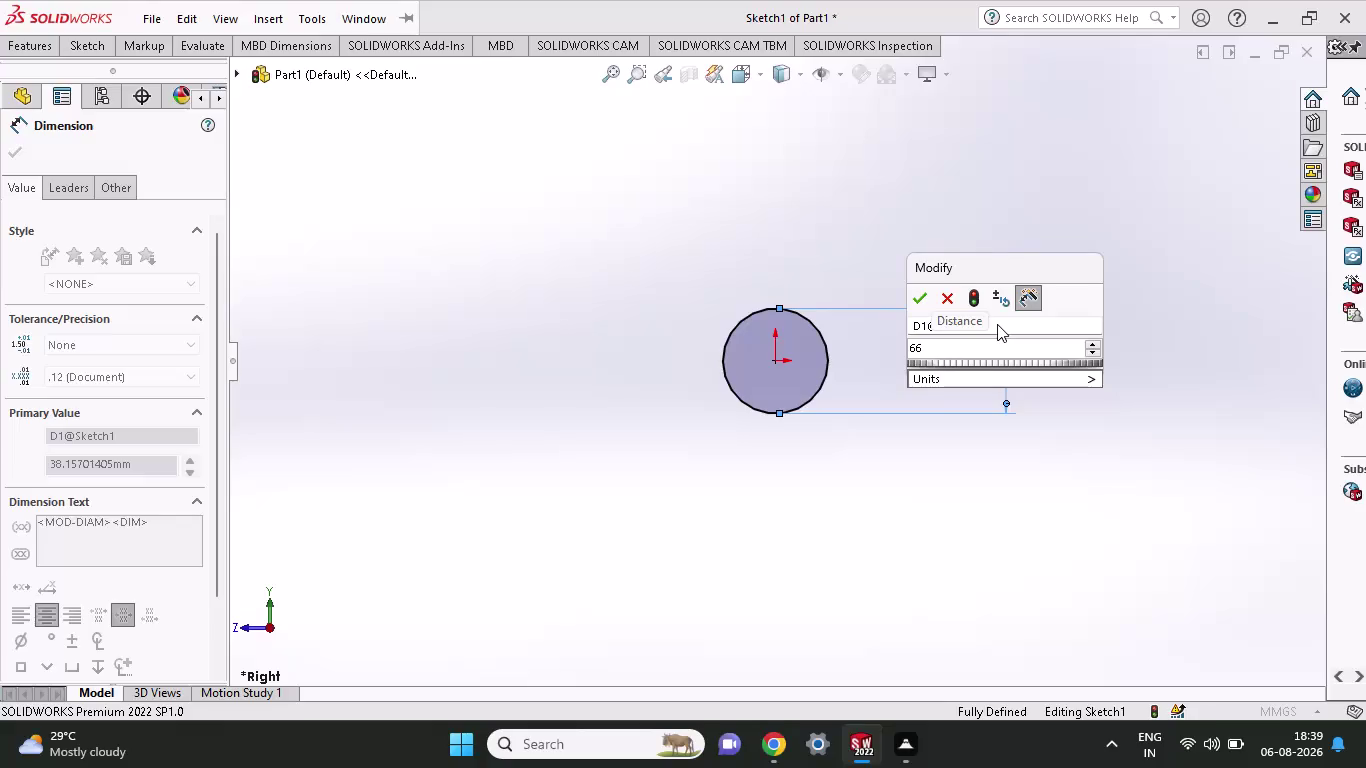
Change the circle's diameter dimension to 60 mm, accept it, and close the dimension.
key(BackSpace)
key(0)
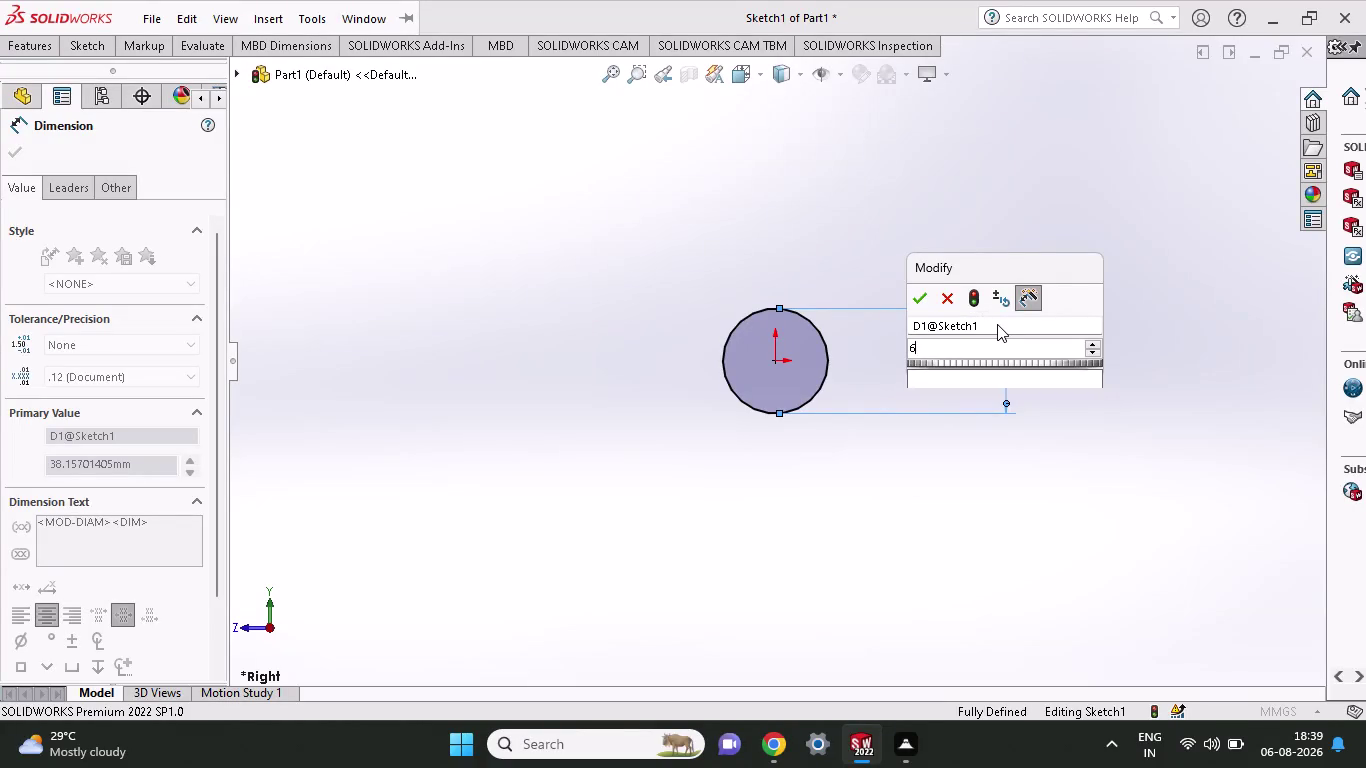
click(910, 294)
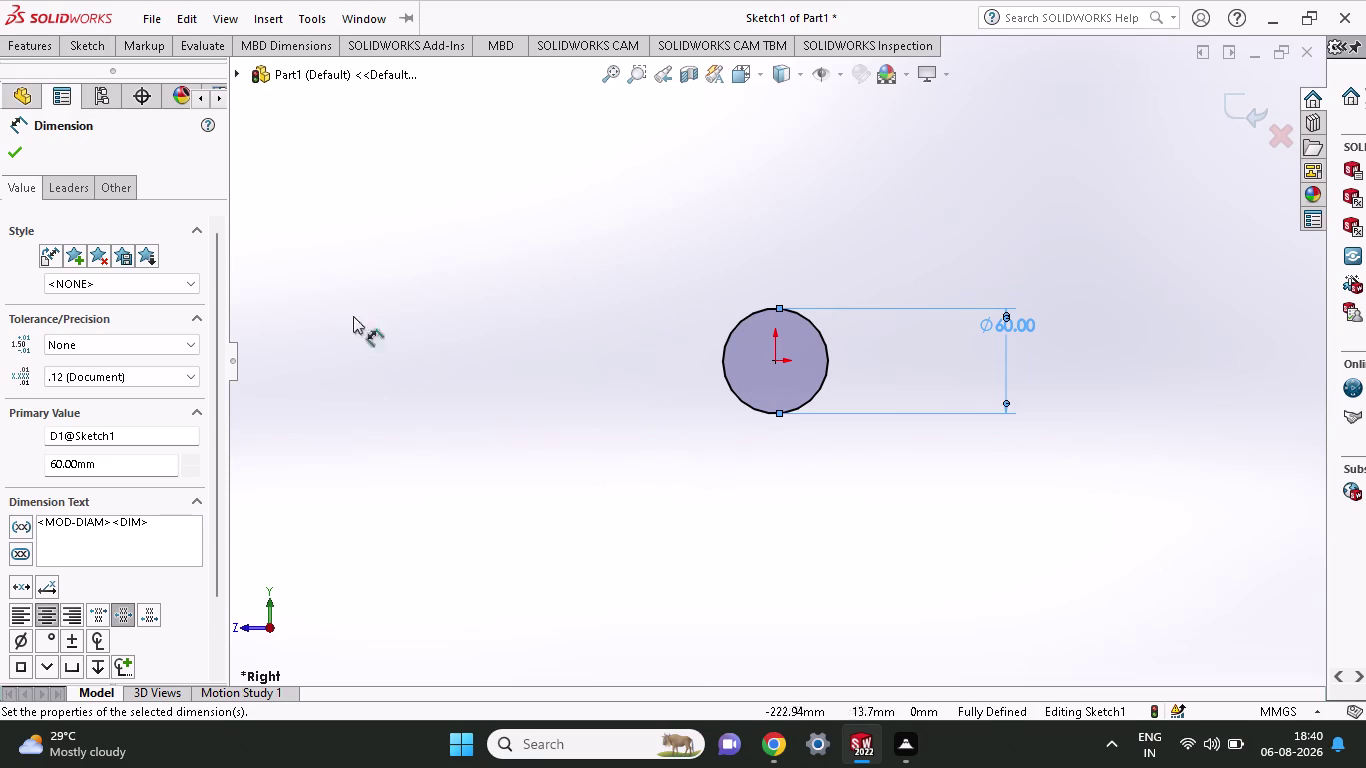
click(23, 151)
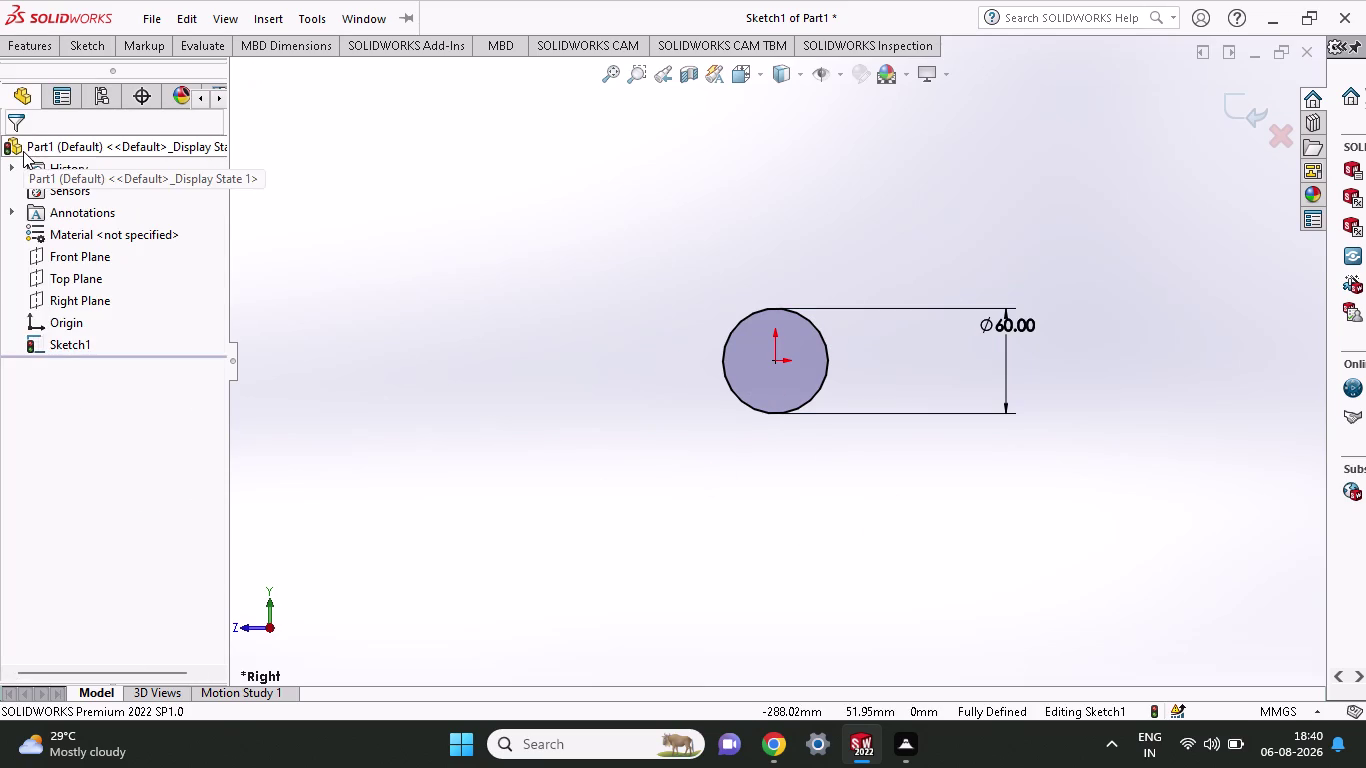
Orbit and zoom the view to see the 60 mm circle from an angle.
middle_drag(661, 338, 741, 435)
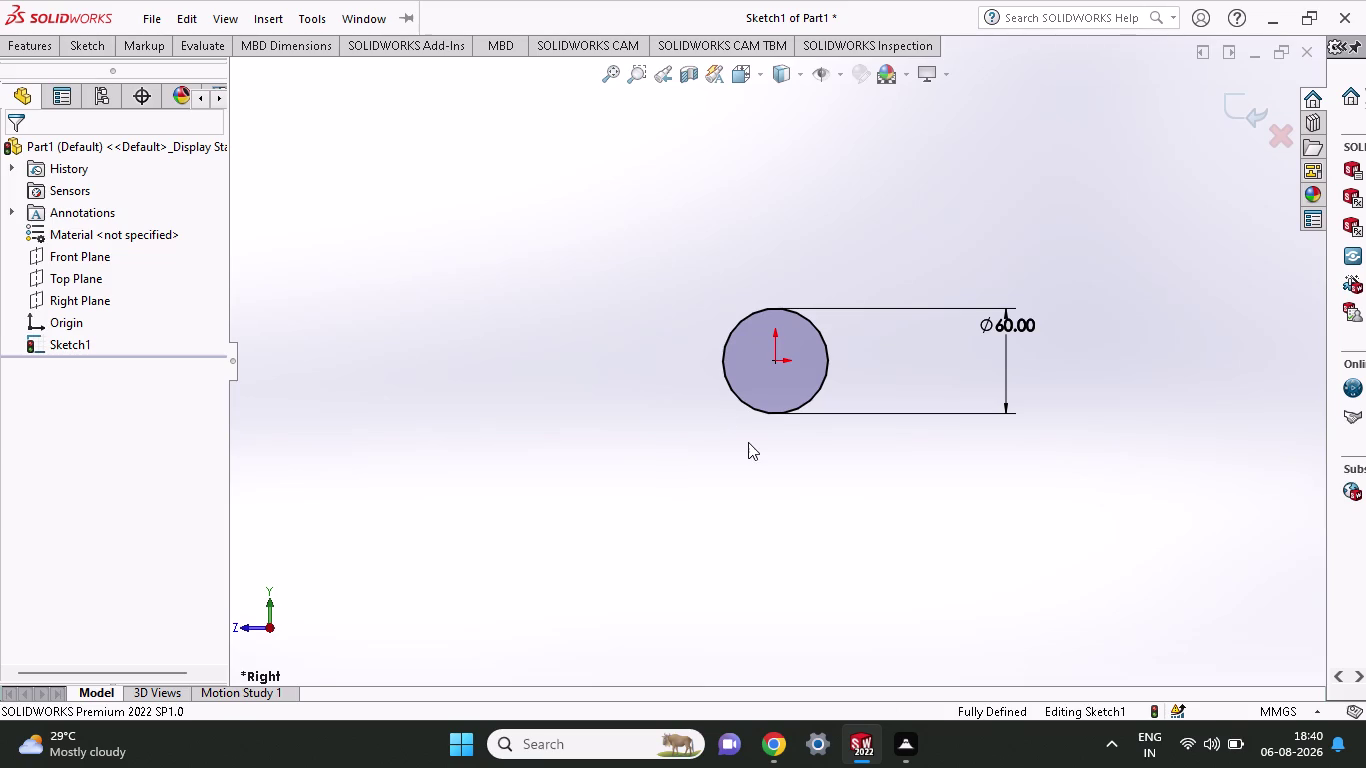
middle_drag(741, 435, 749, 443)
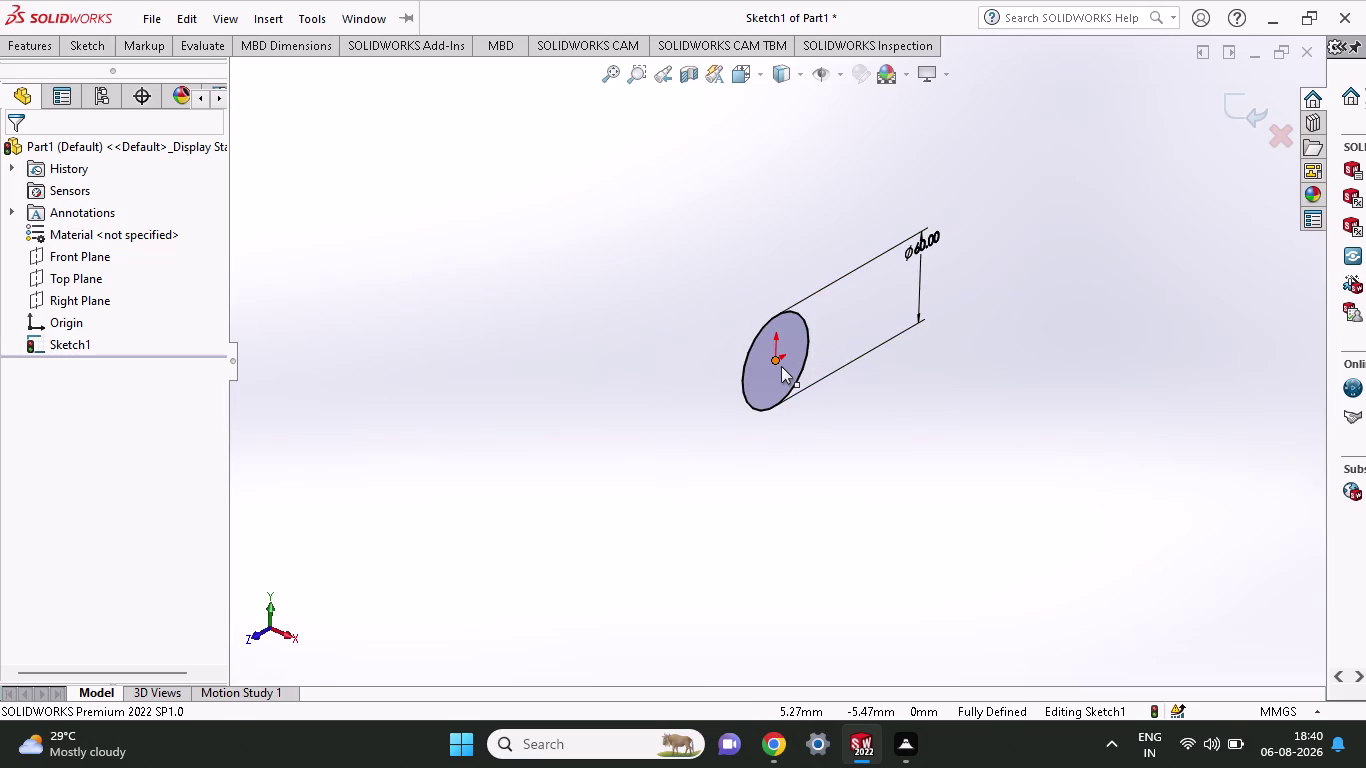
scroll(up, 3)
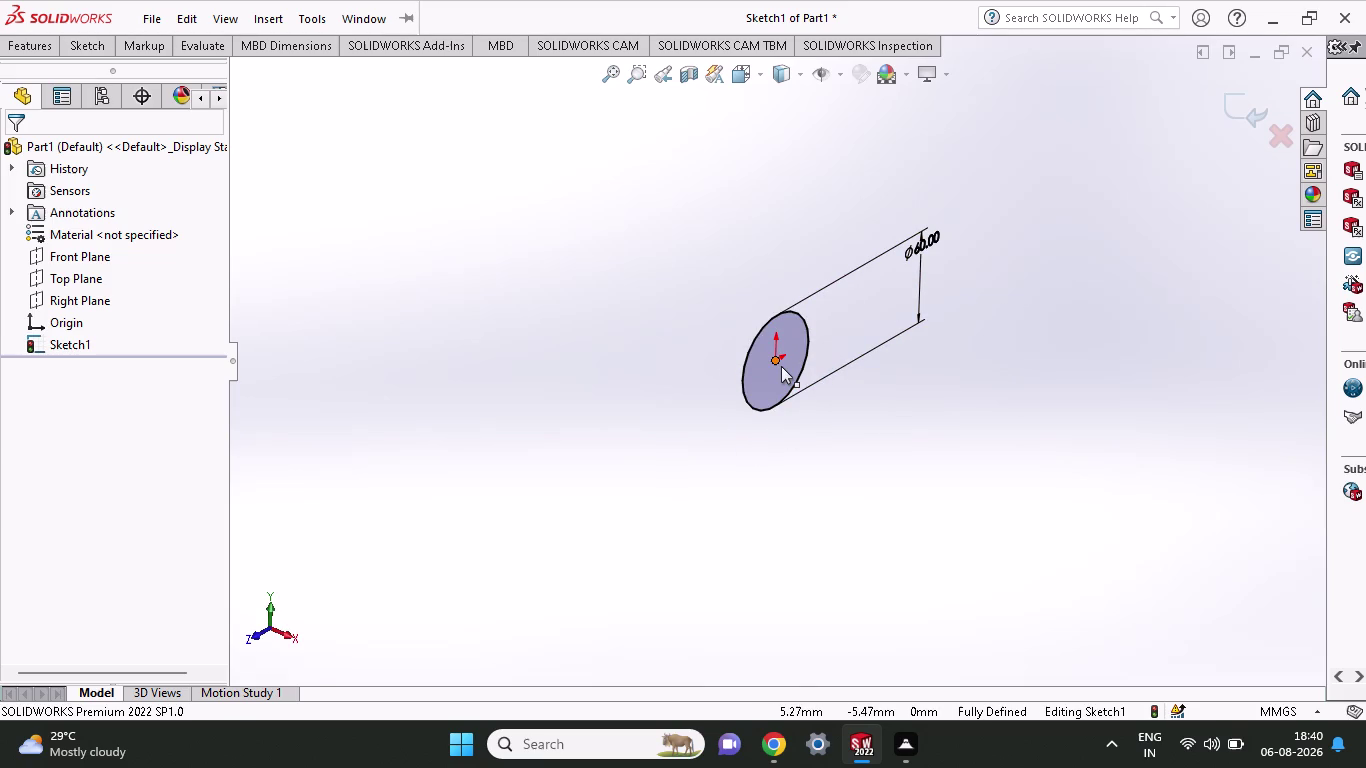
scroll(up, 3)
scroll(down, 3)
scroll(down, 3)
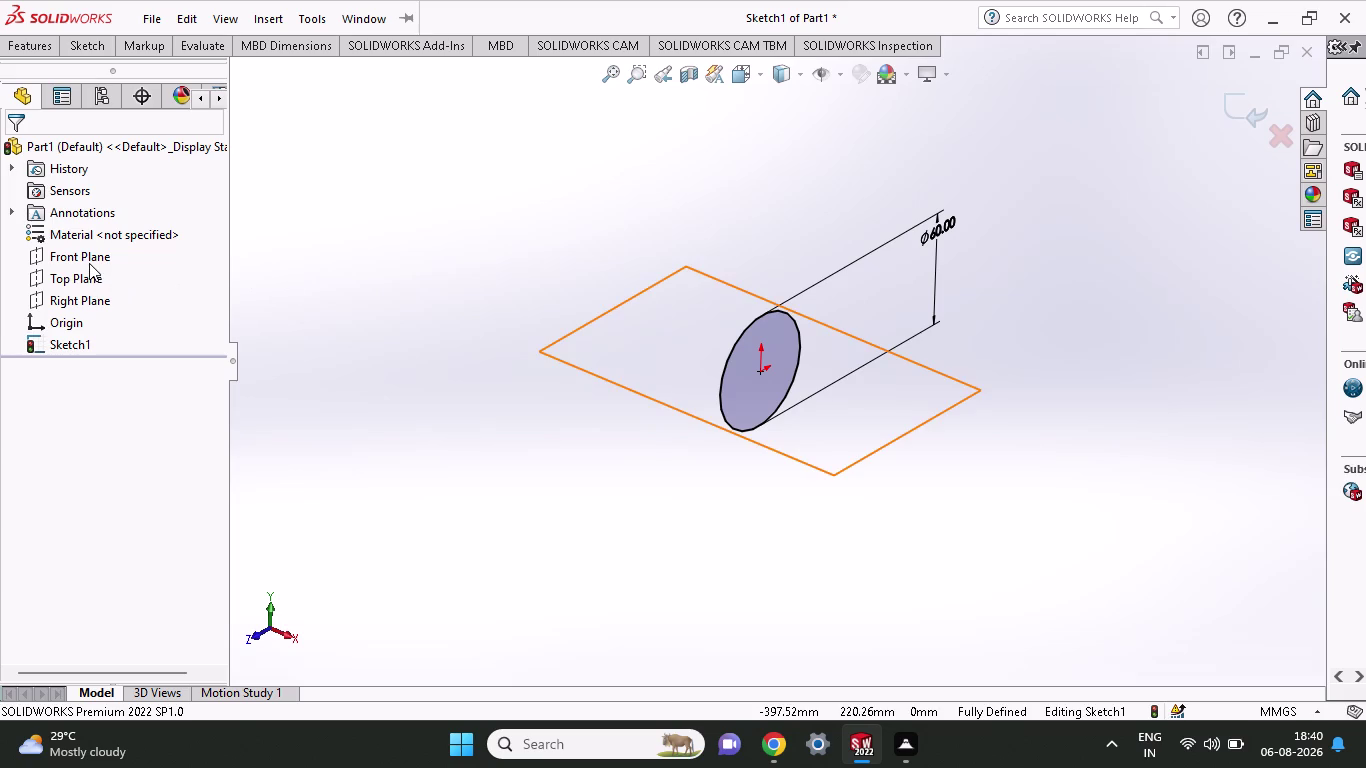
Exit Sketch1 on the Right Plane, then reopen it with the Circle tool active.
click(97, 308)
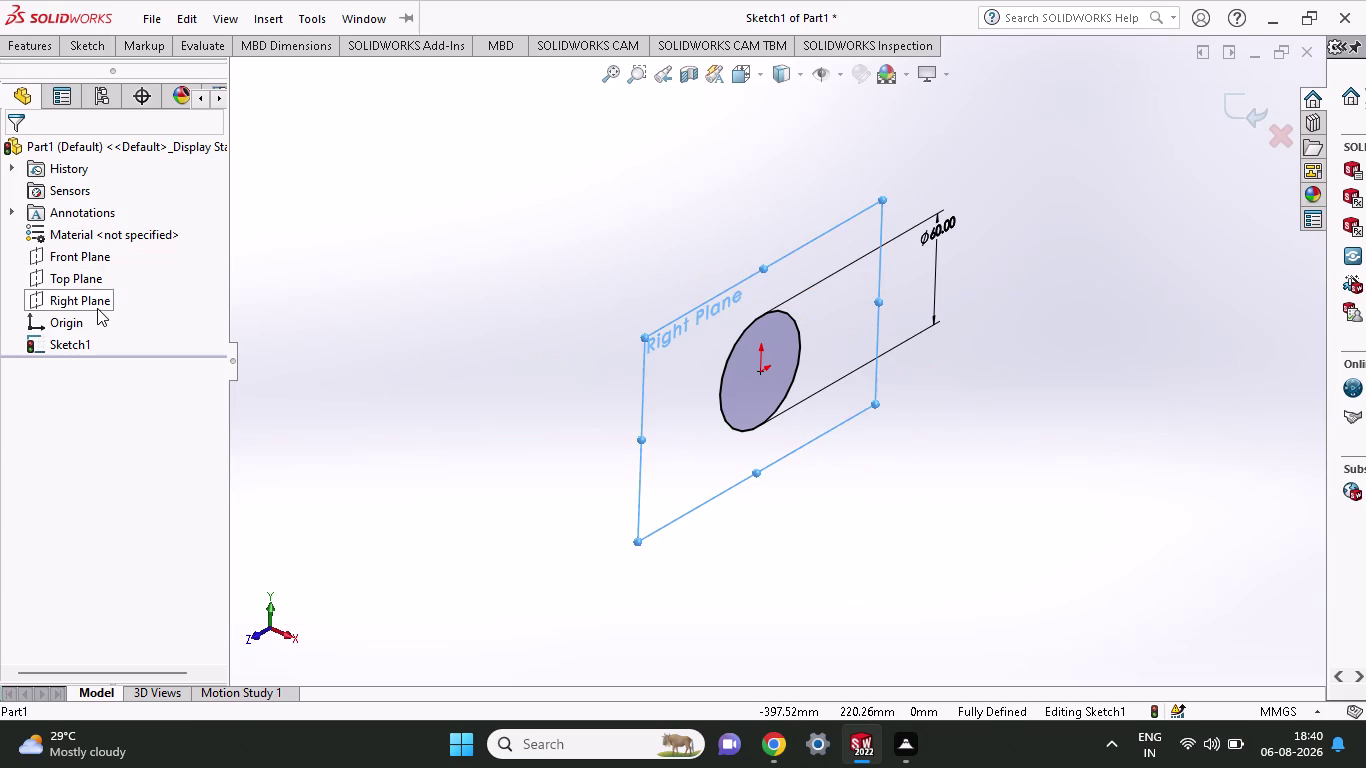
click(120, 272)
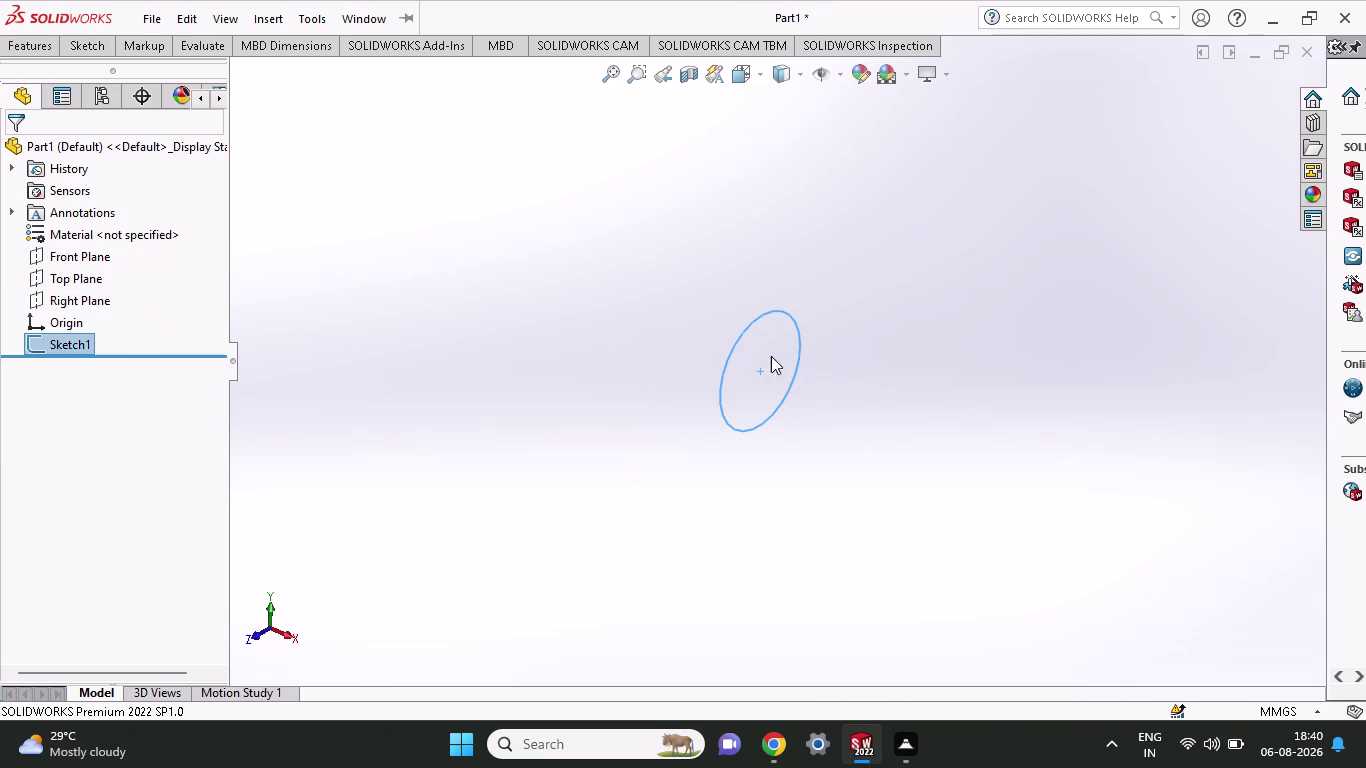
click(89, 38)
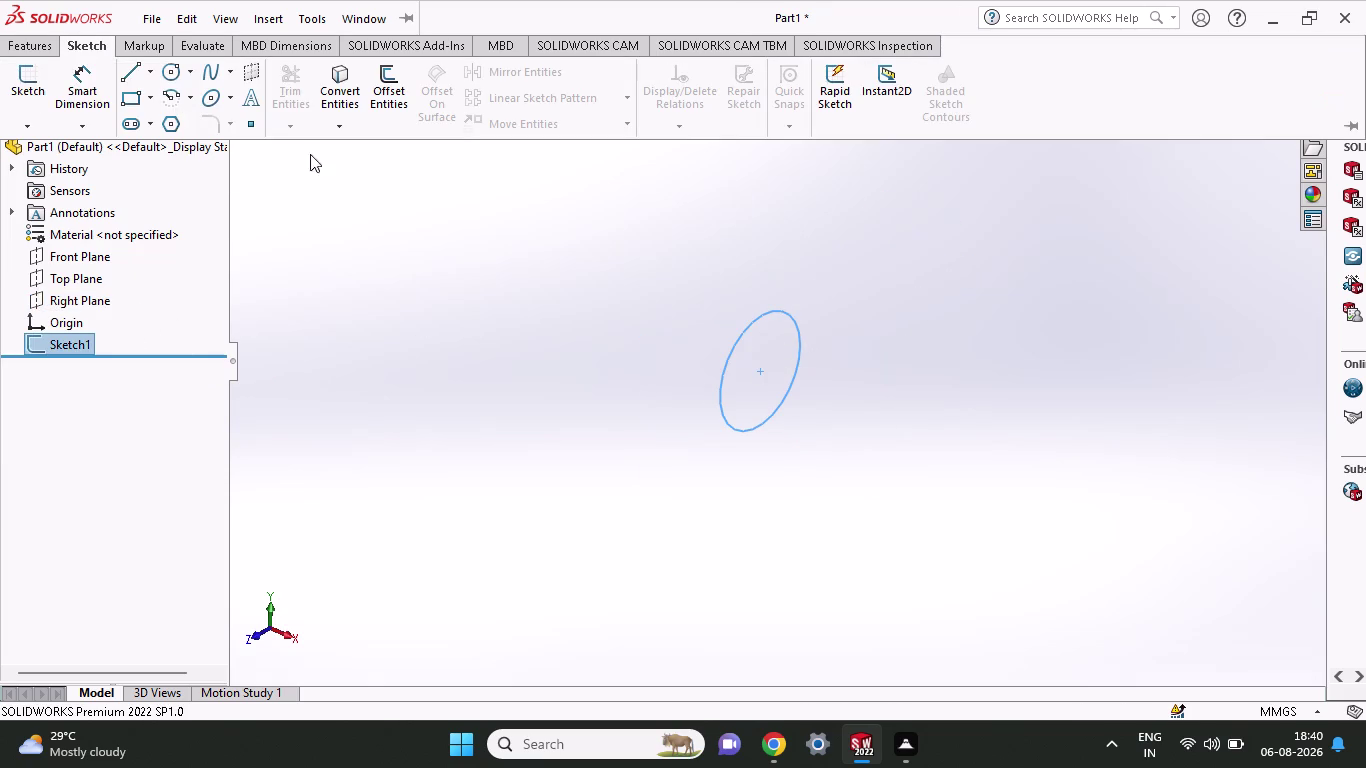
click(162, 75)
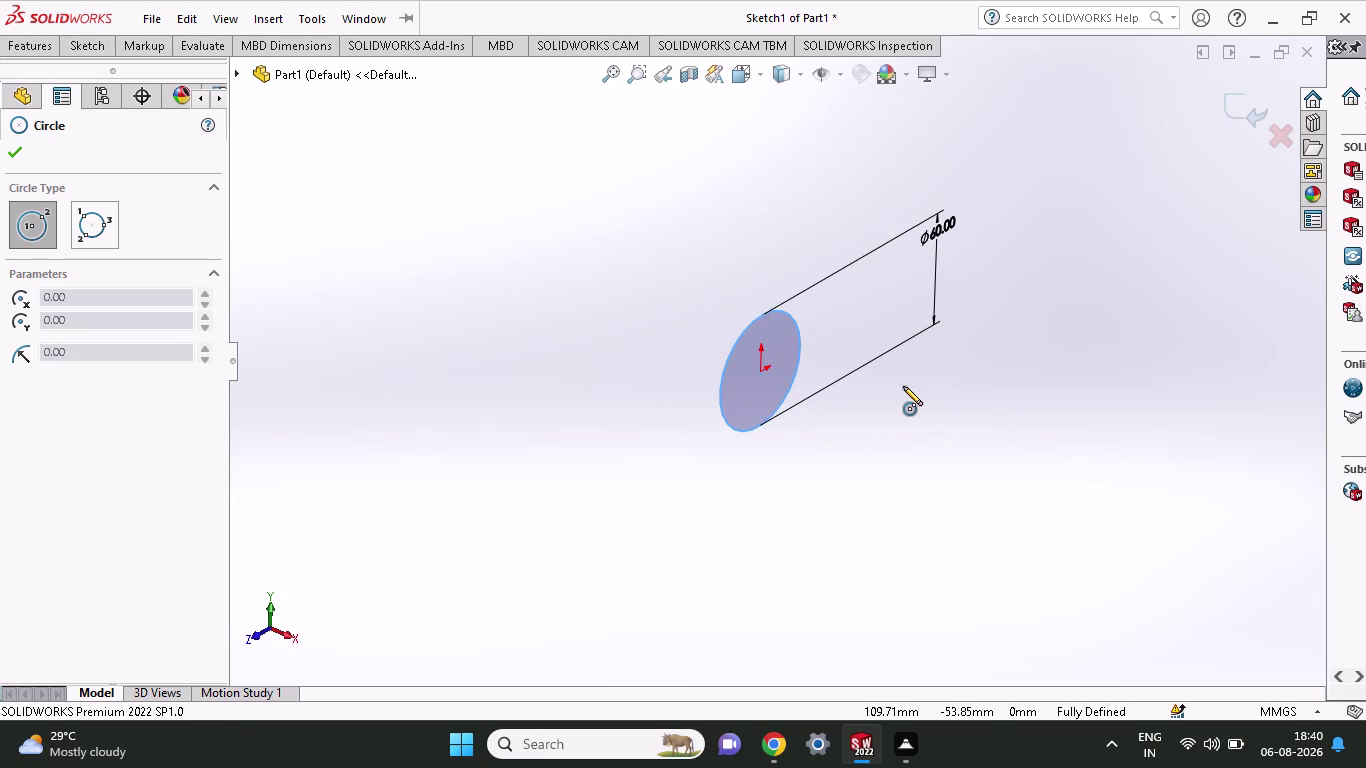
Cancel the Circle tool and clear the selection without adding a circle.
key(Escape)
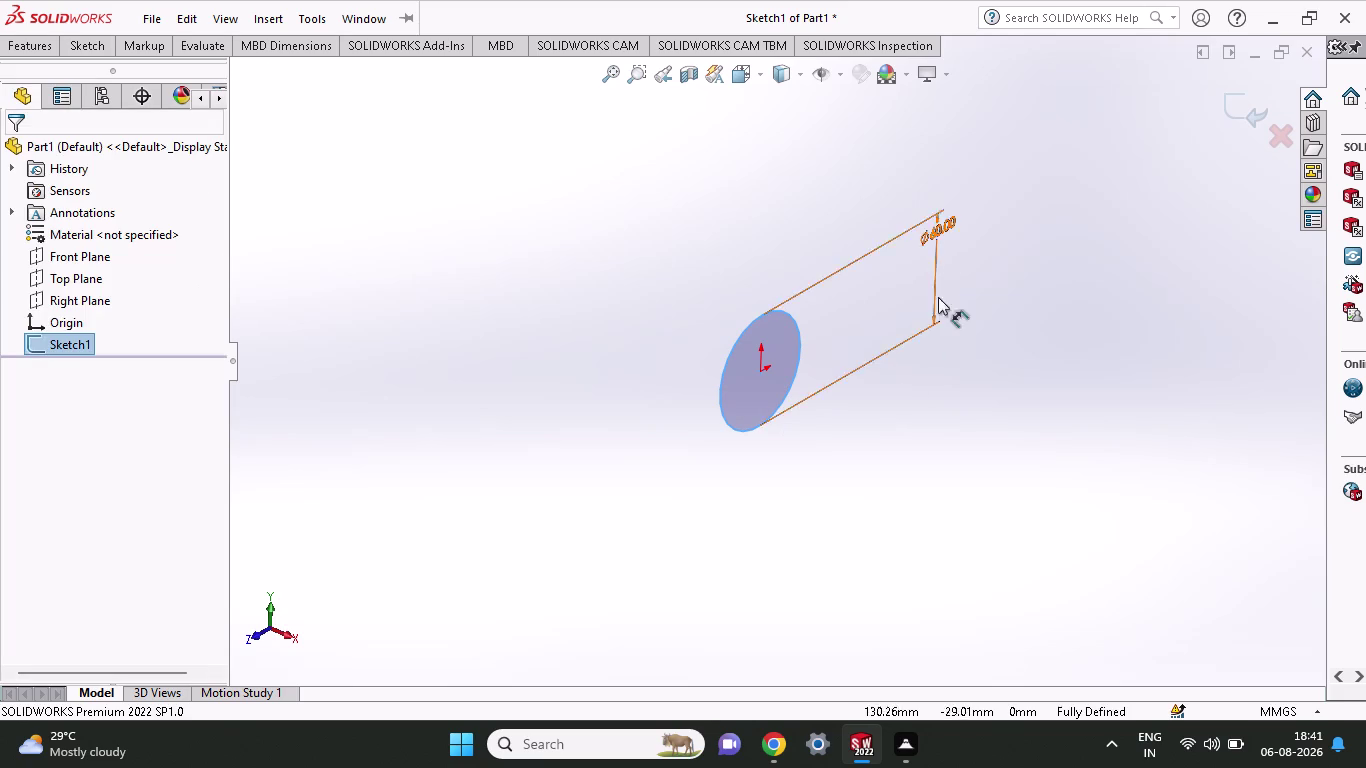
key(Escape)
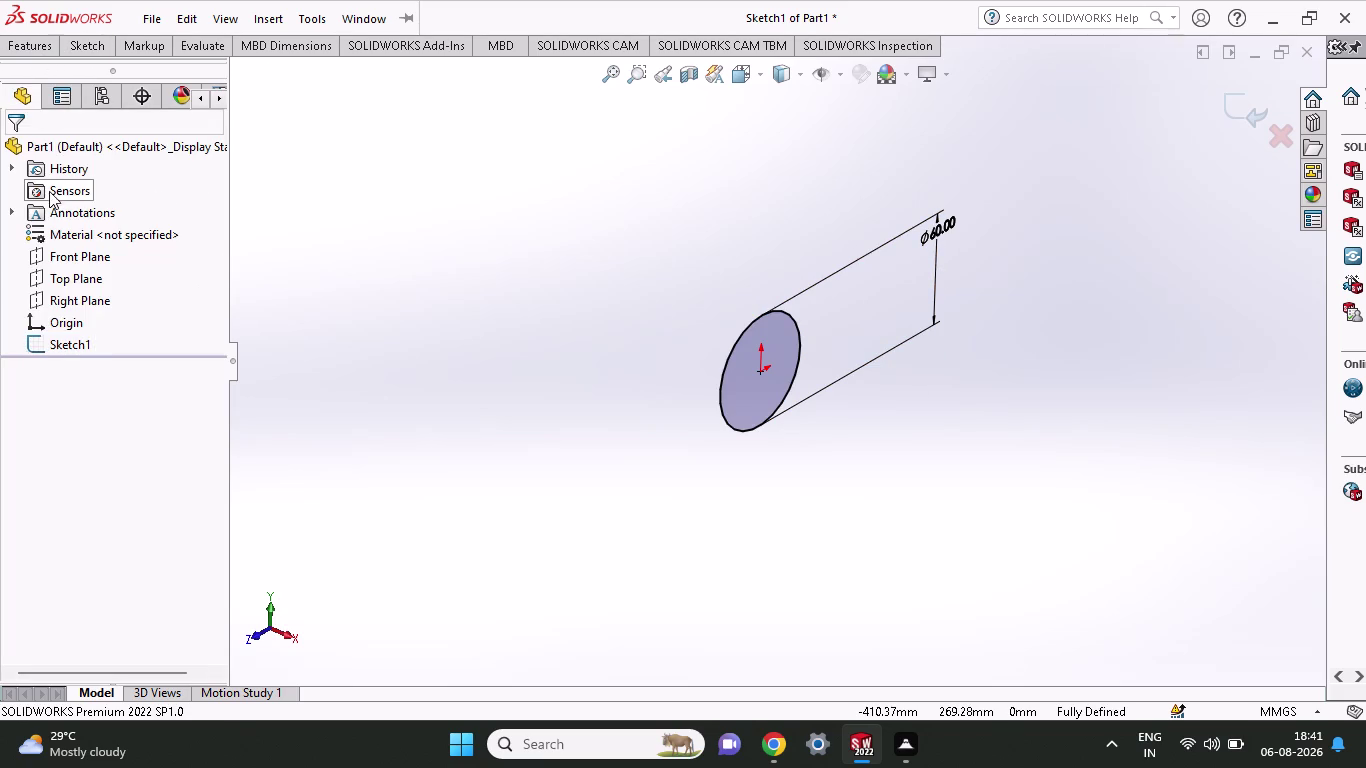
right_click(54, 301)
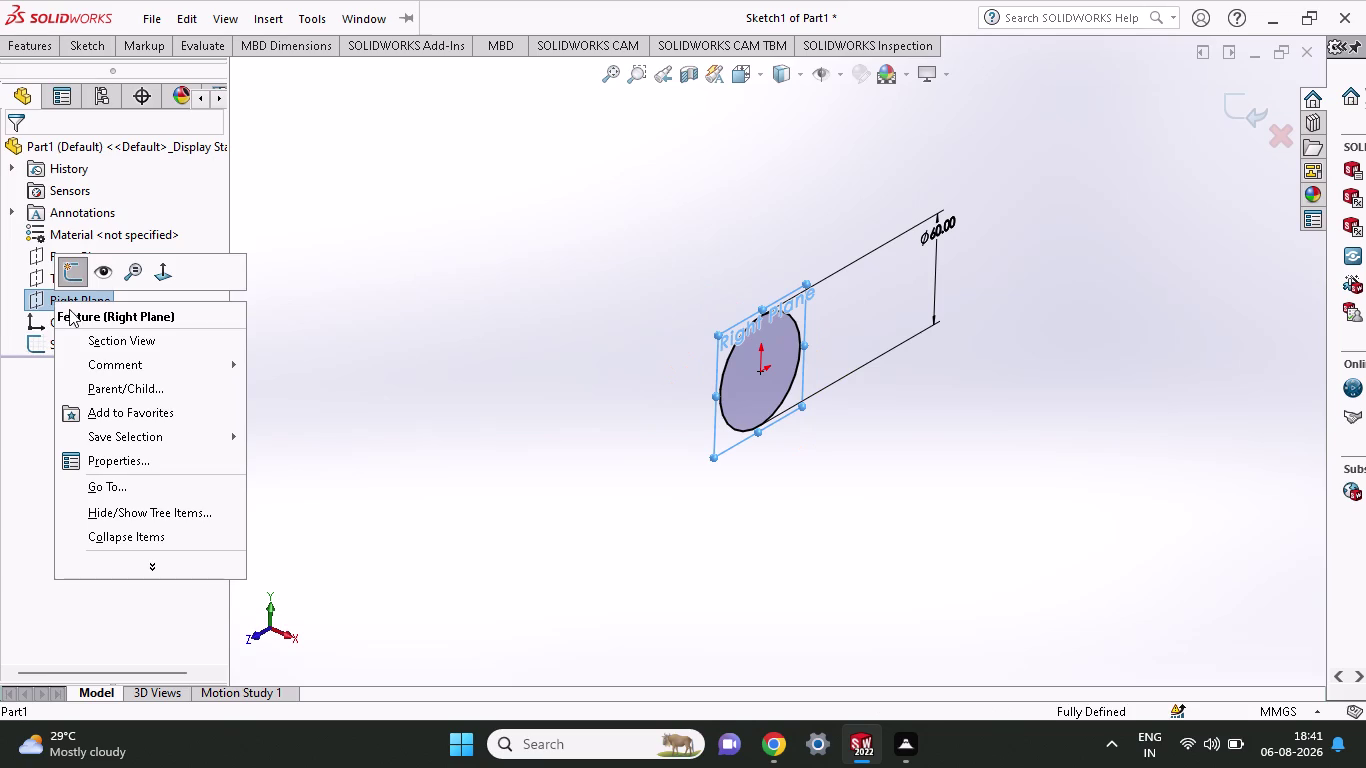
Choose Exit Sketch from the Right Plane context menu.
click(71, 284)
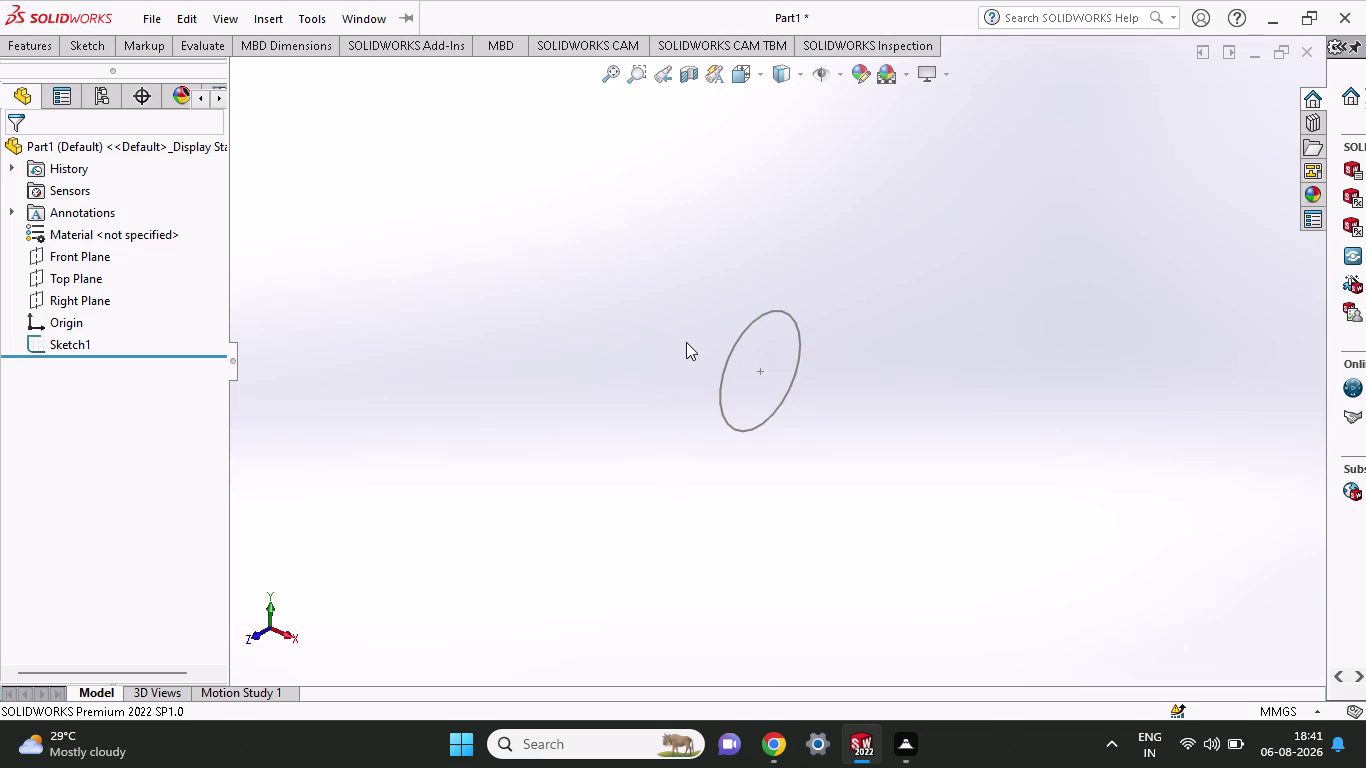
key(Escape)
key(ctrl+z)
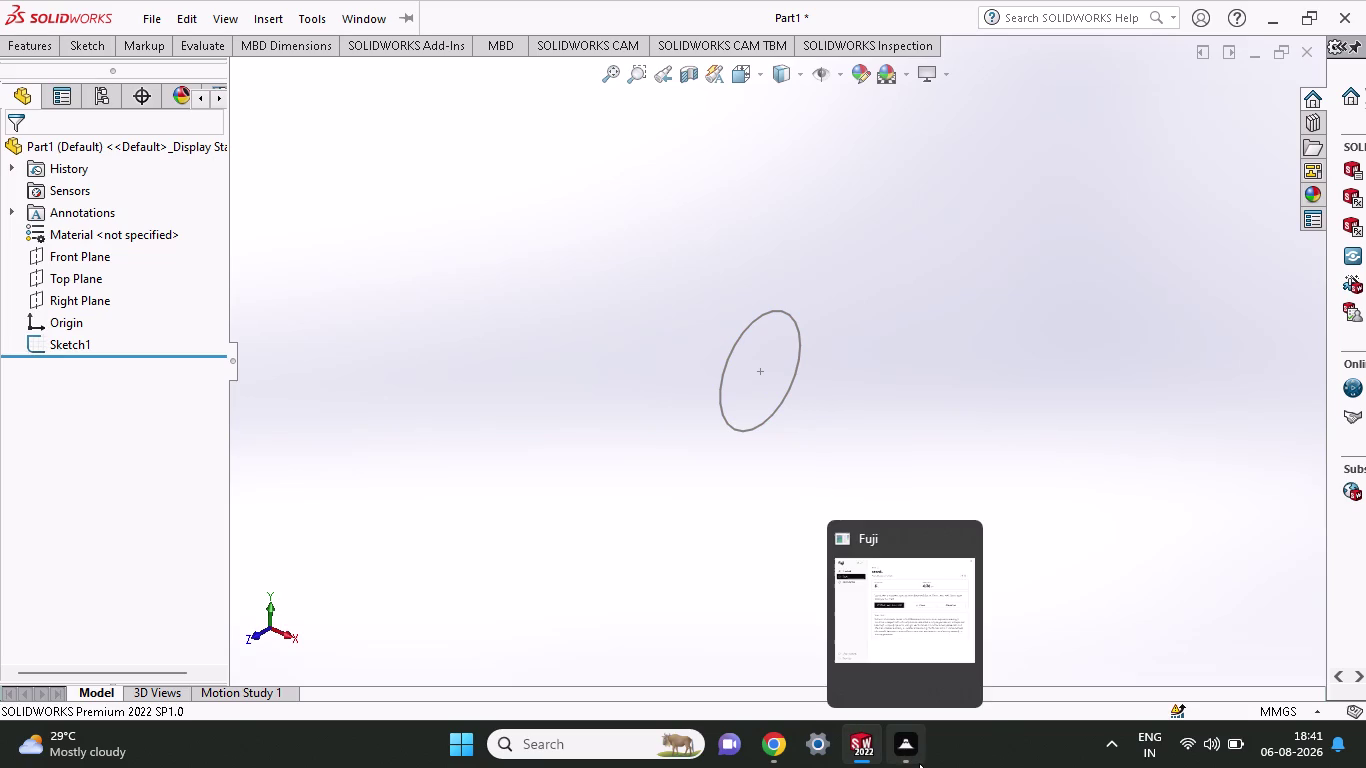
click(919, 763)
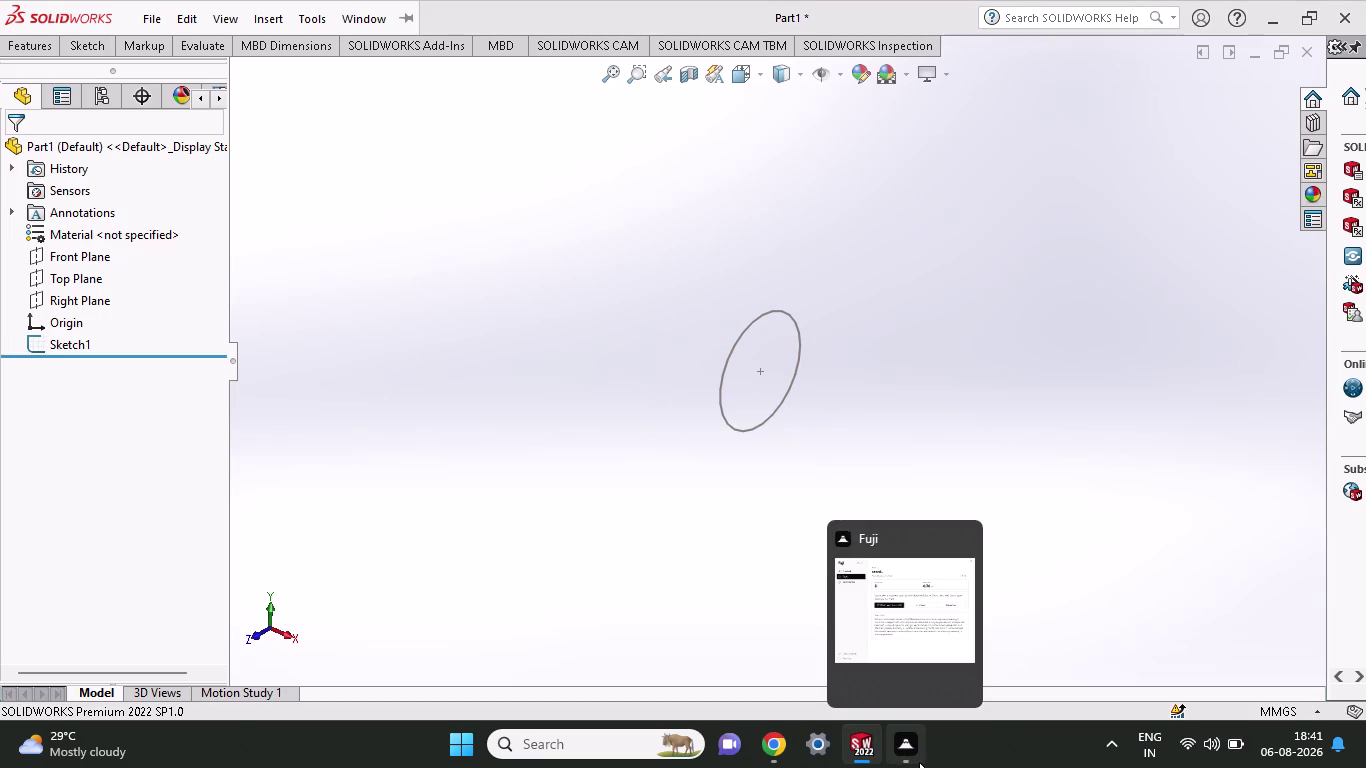